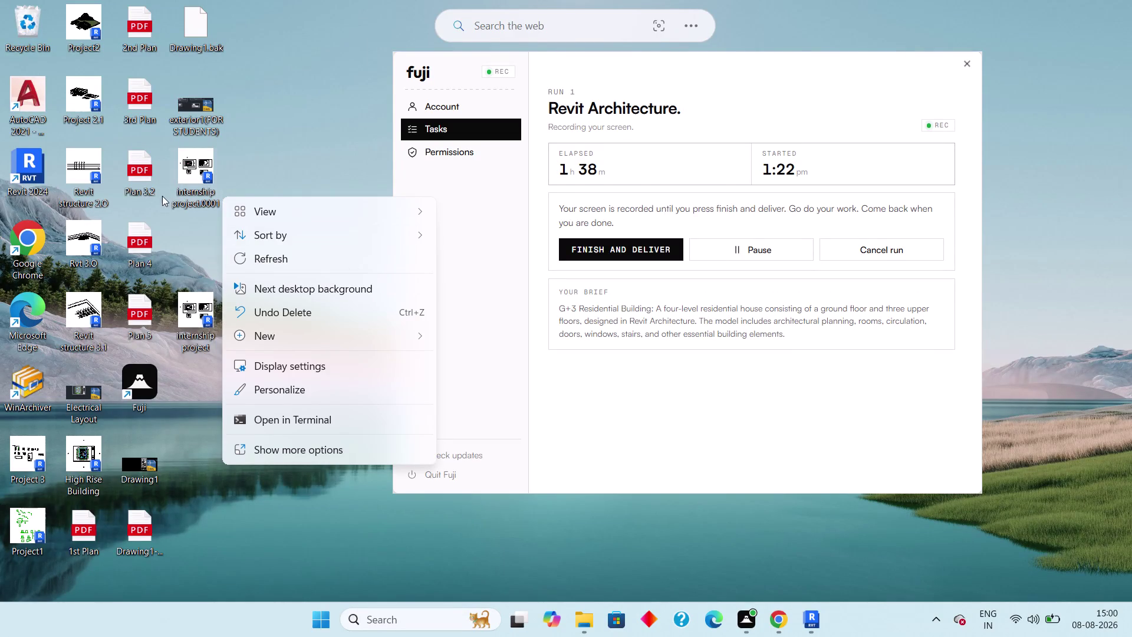
Delete the duplicate 'Internship project0001' file from the desktop.
right_click(189, 177)
right_click(206, 192)
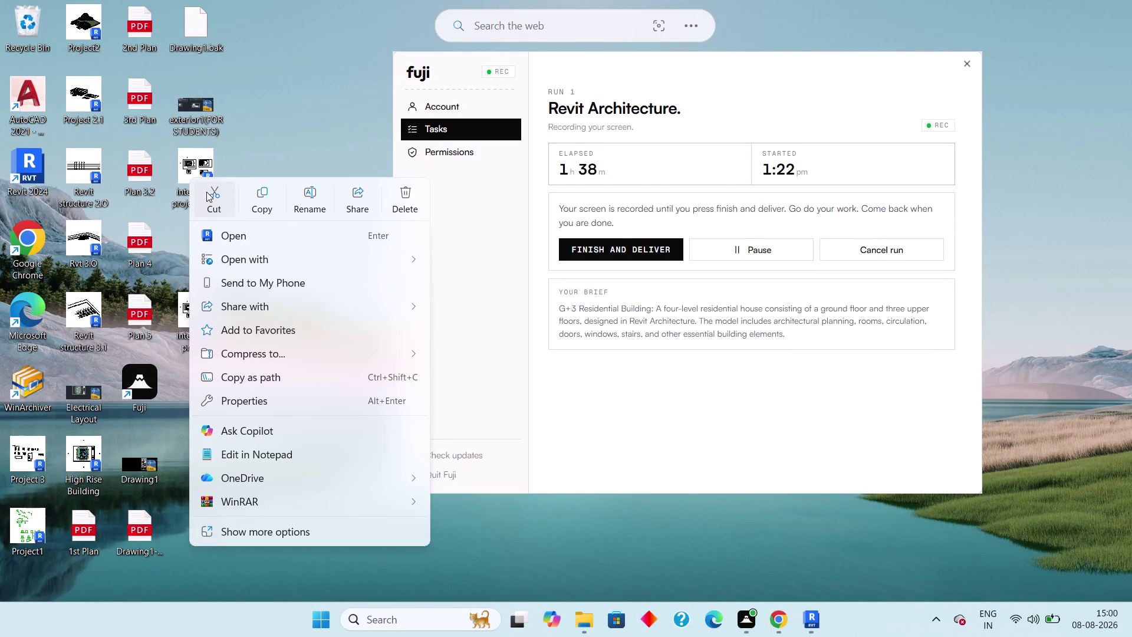